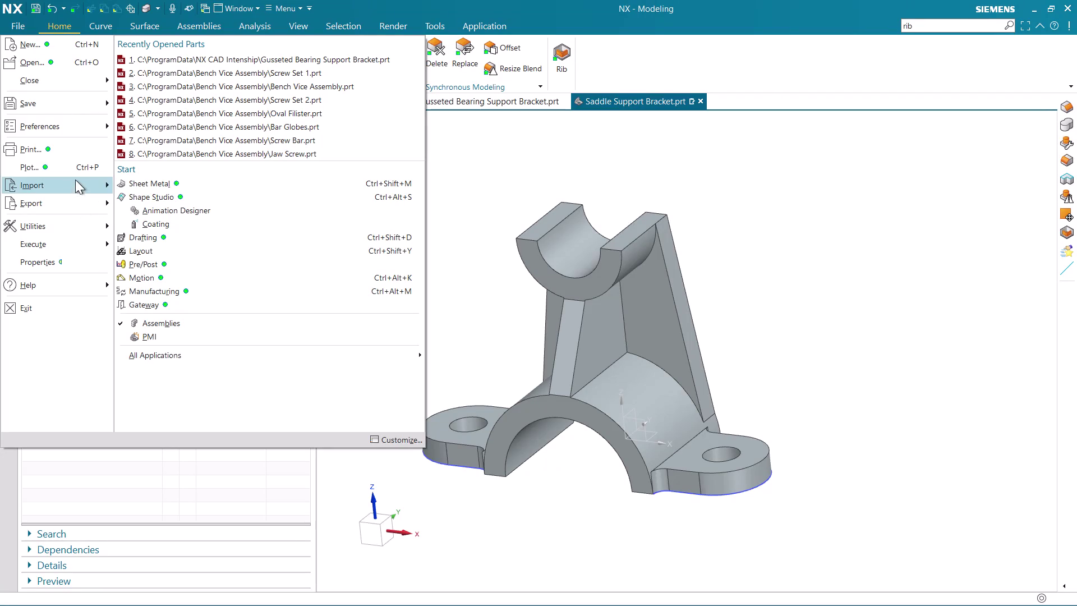
Dismiss the File menu and save the Saddle Support Bracket part with Ctrl+S.
click(581, 154)
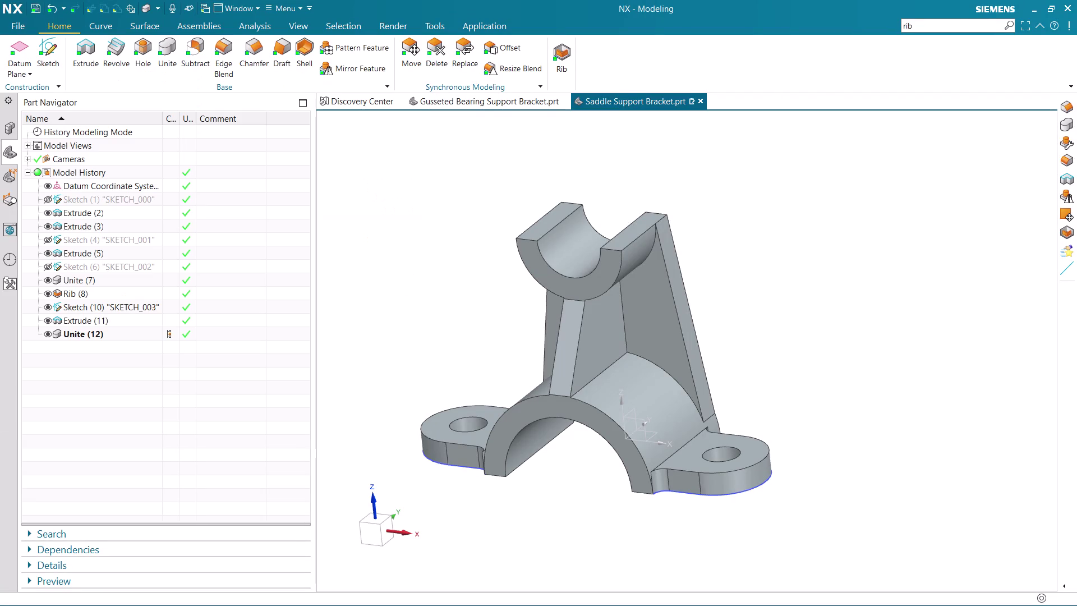
key(ctrl+s)
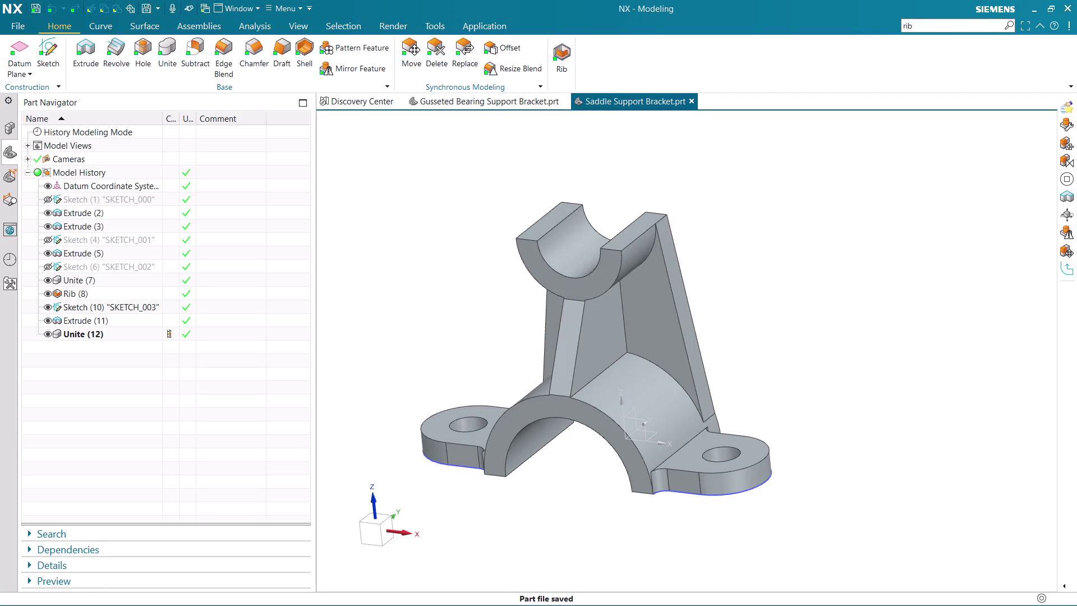
click(21, 27)
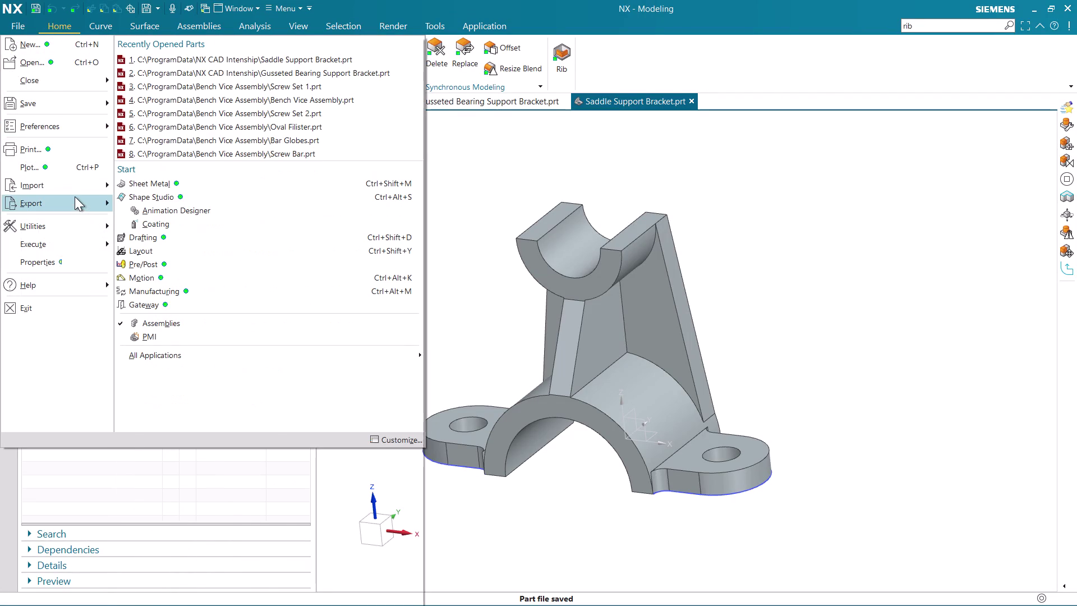
Start a PDF export and check the Save PDF File path.
click(193, 199)
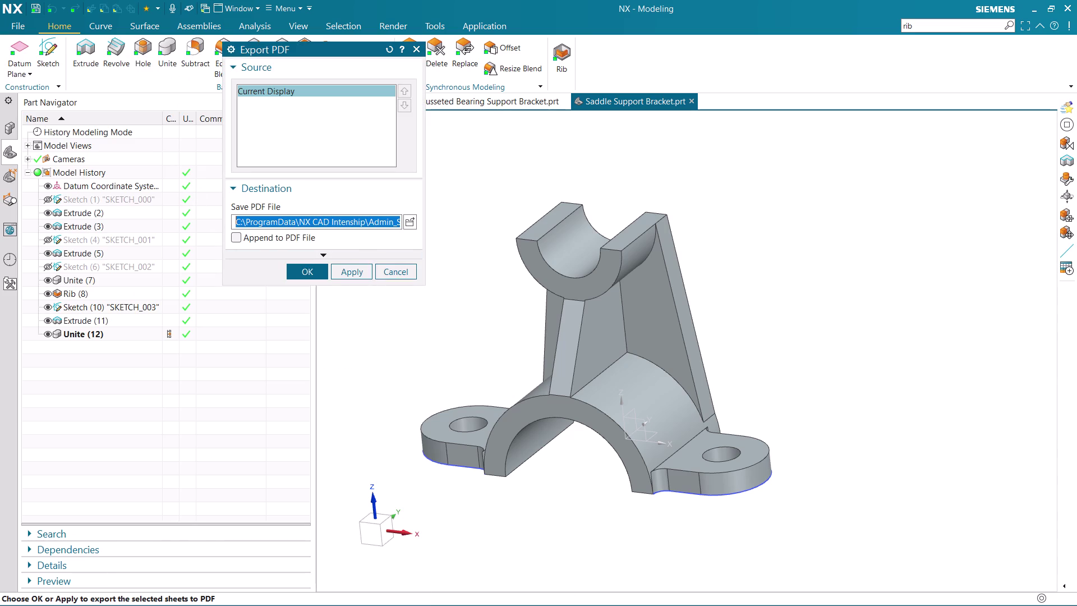
click(387, 220)
key(Right)
key(Right)
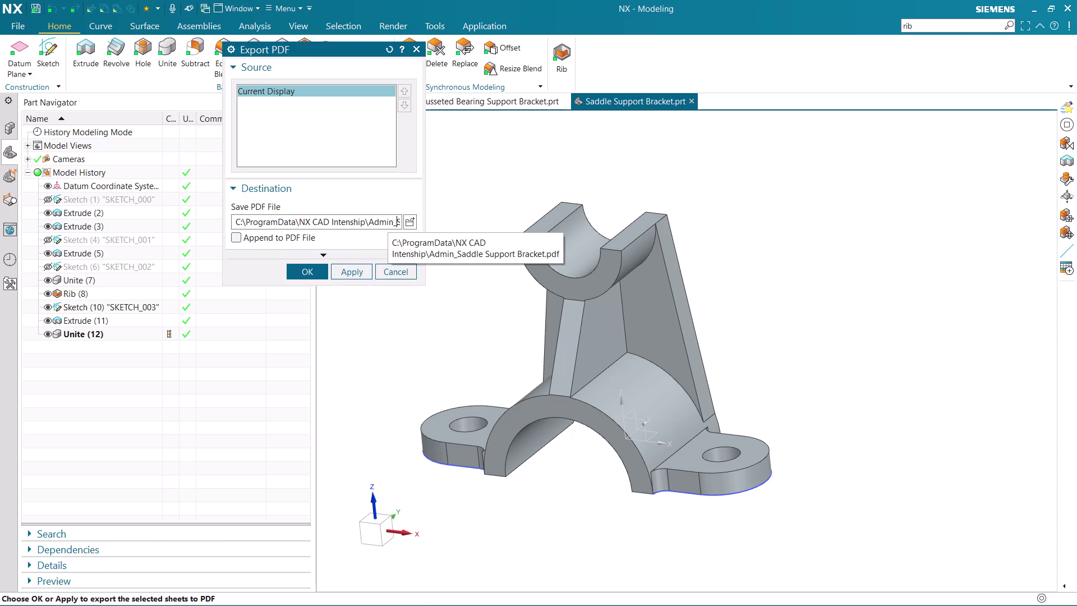
key(Right)
key(Left)
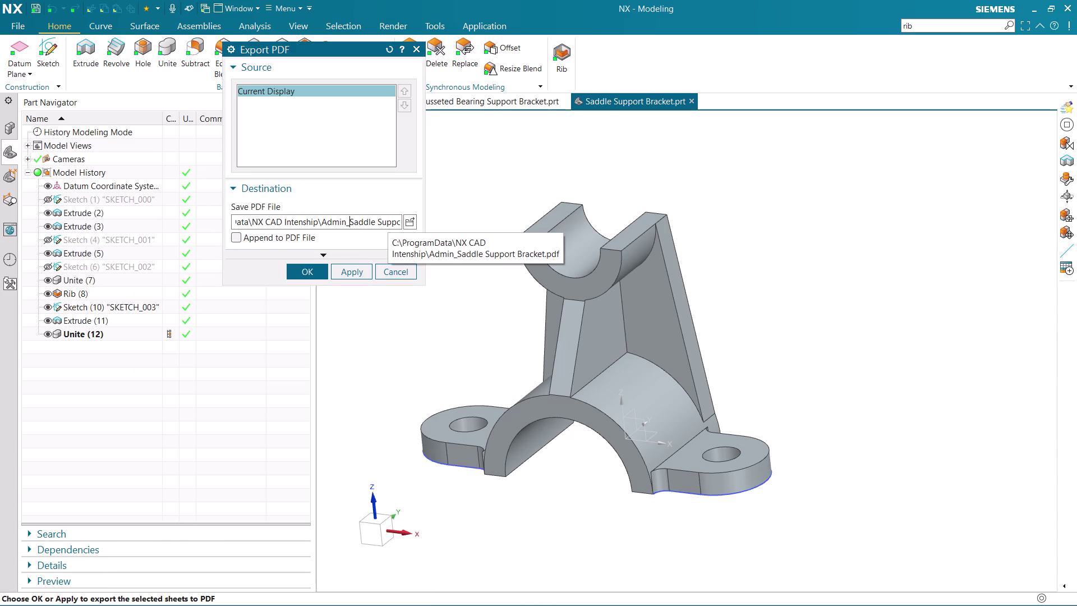
Trim the end of the destination path and export the PDF to NX CAD Intenship.
key(BackSpace)
key(BackSpace)
key(BackSpace)
key(BackSpace)
key(BackSpace)
key(BackSpace)
click(290, 268)
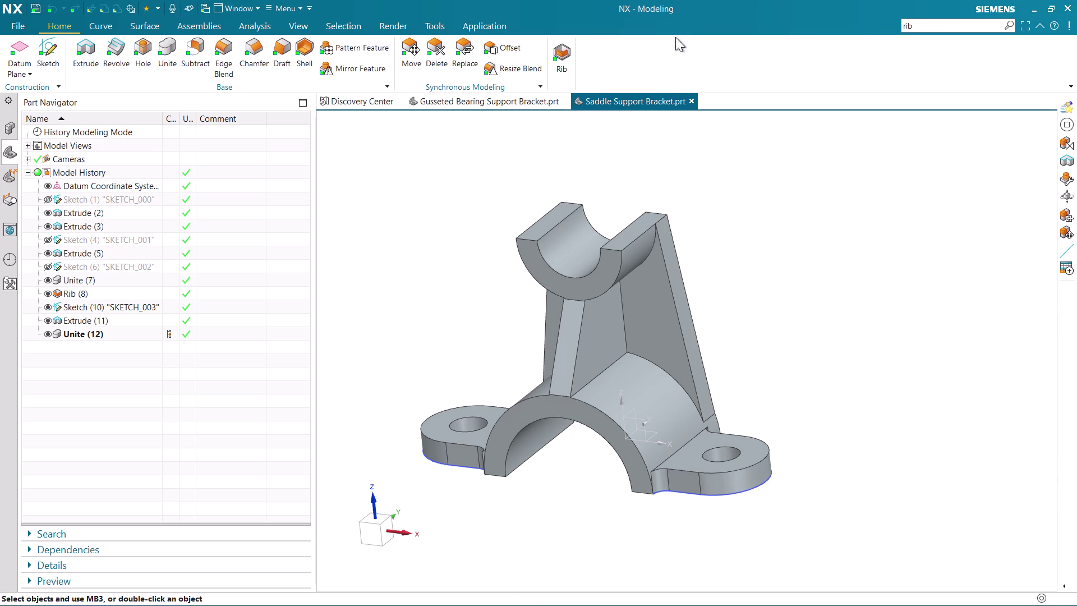
click(925, 20)
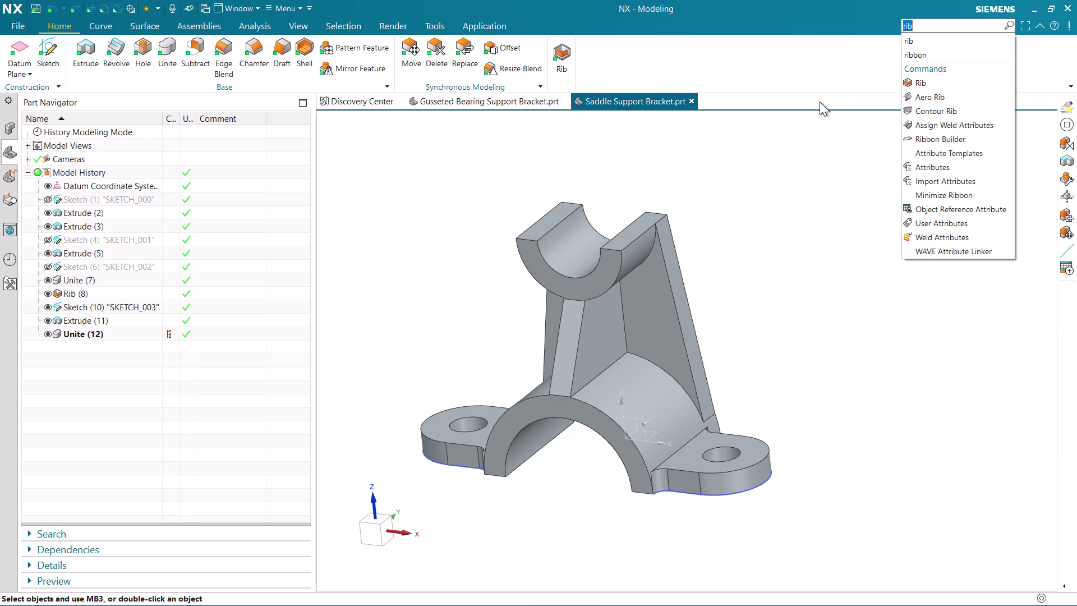
Search commands for 'journal' and reveal Record Journal under Menu > Tools > Journal.
key(BackSpace)
text(jo)
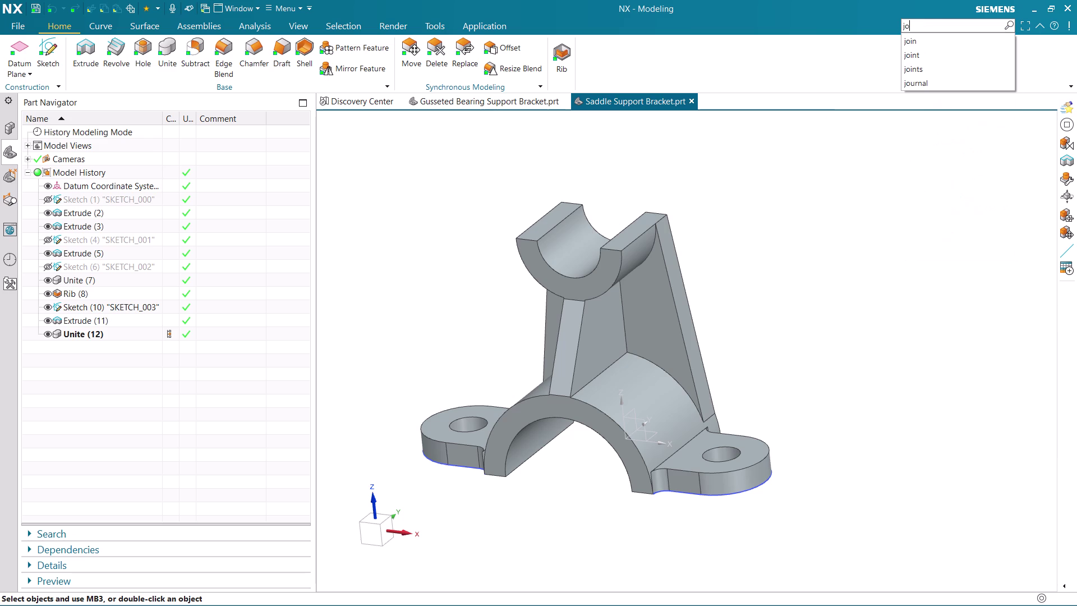
click(927, 85)
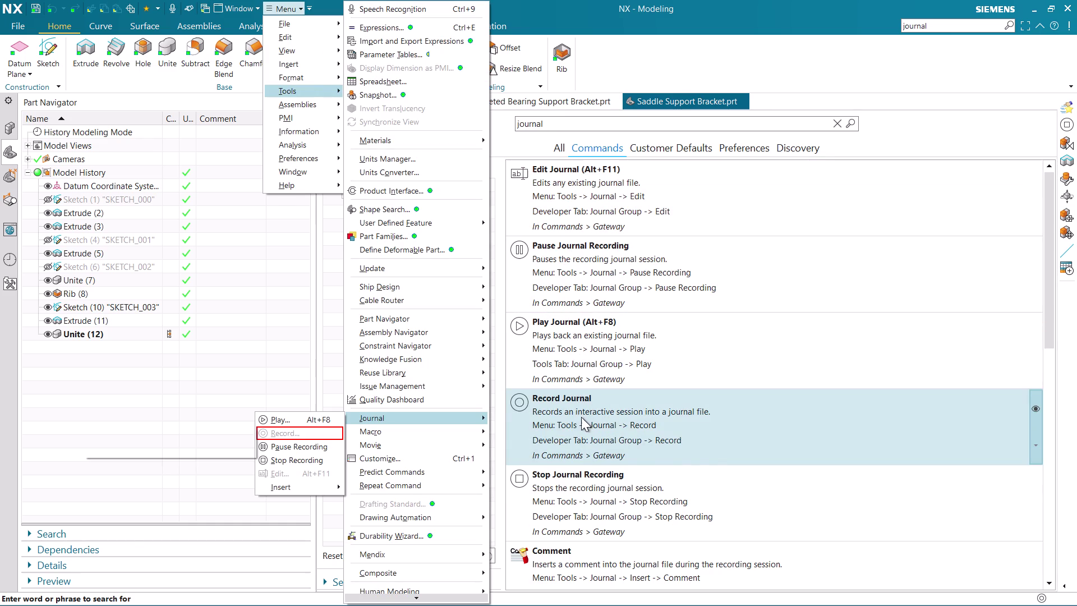
click(574, 496)
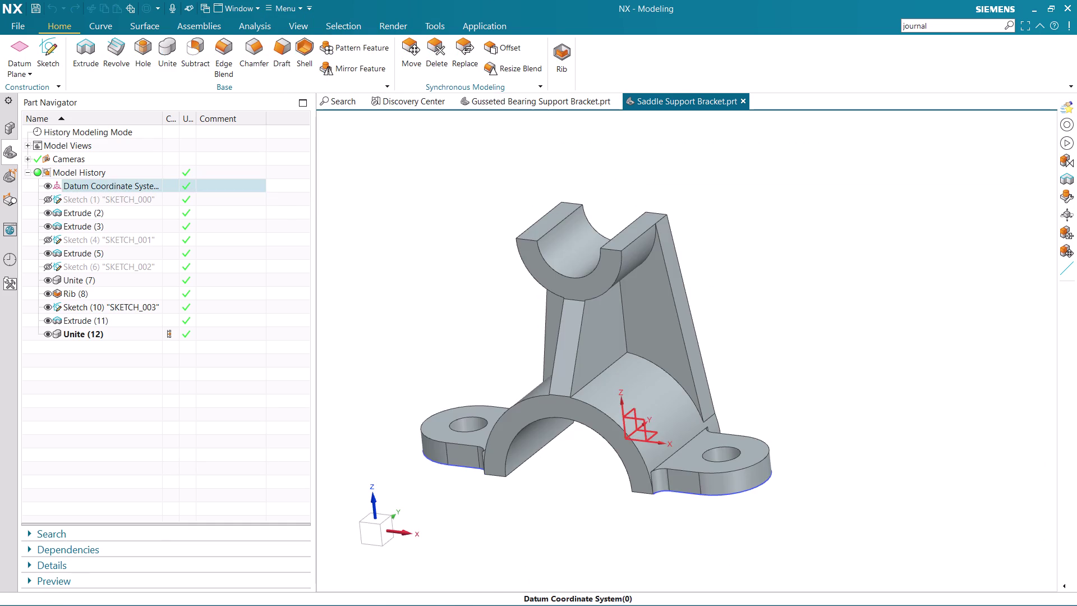